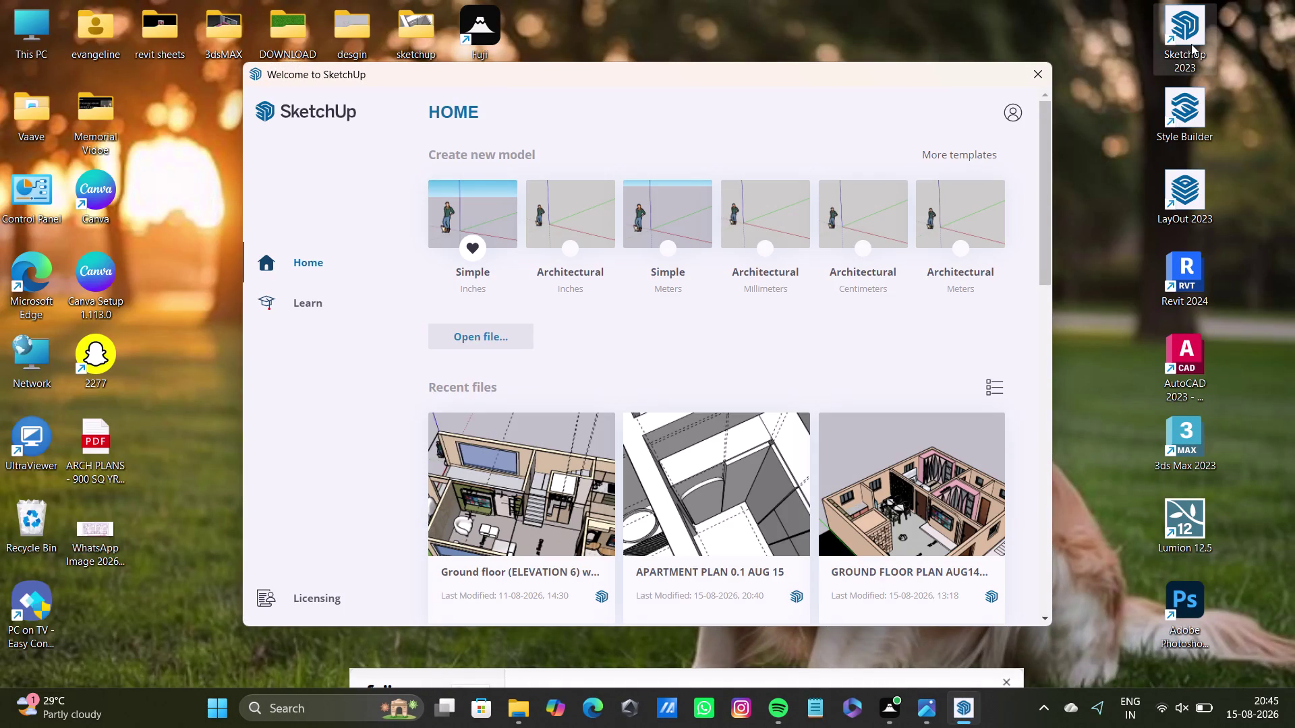
Scroll the SketchUp welcome screen down to show a second row of recent model thumbnails.
scroll(down, 3)
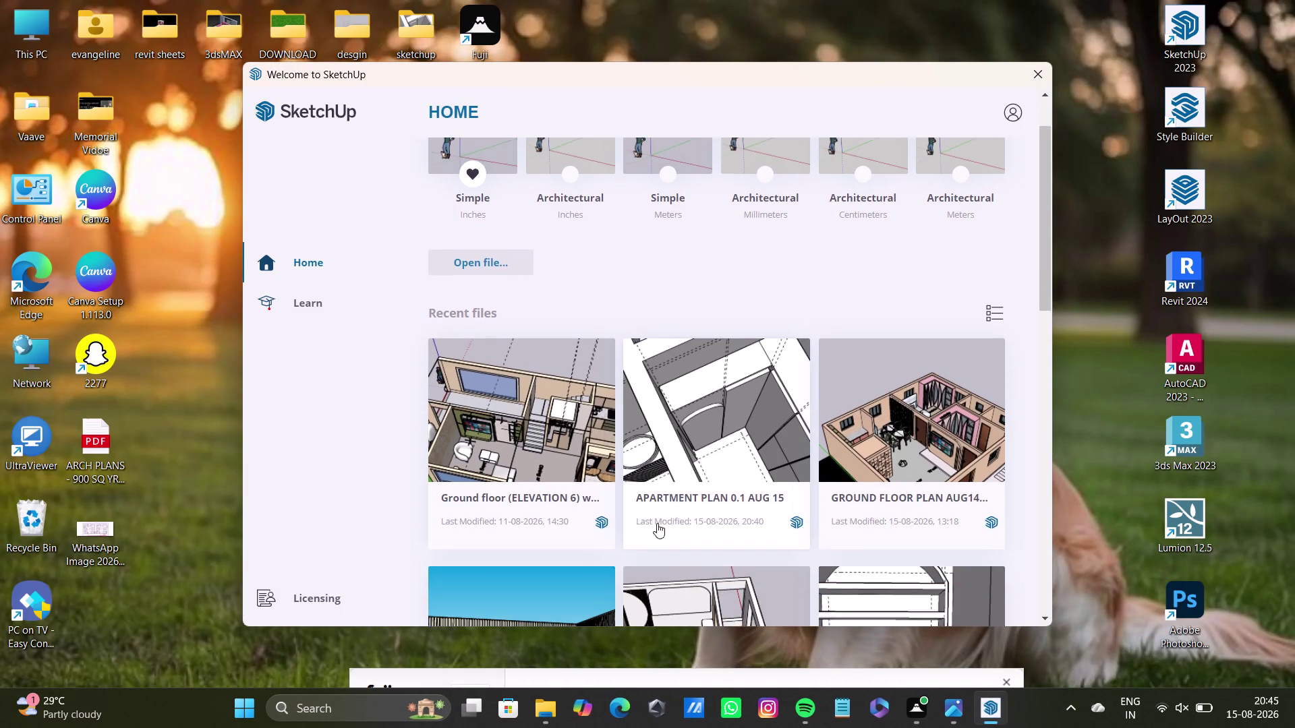